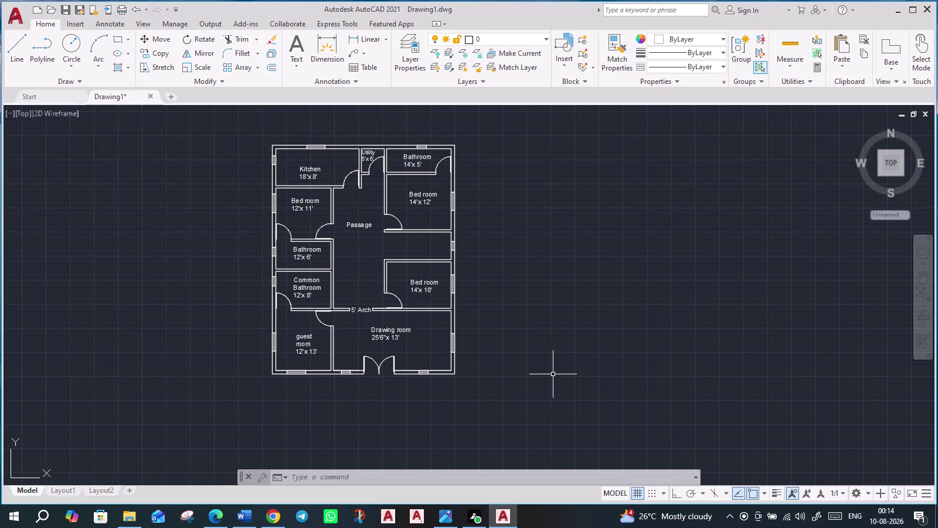
Open the Tool Palettes with TOOLPALETTES and scroll through the Architectural samples.
text(too)
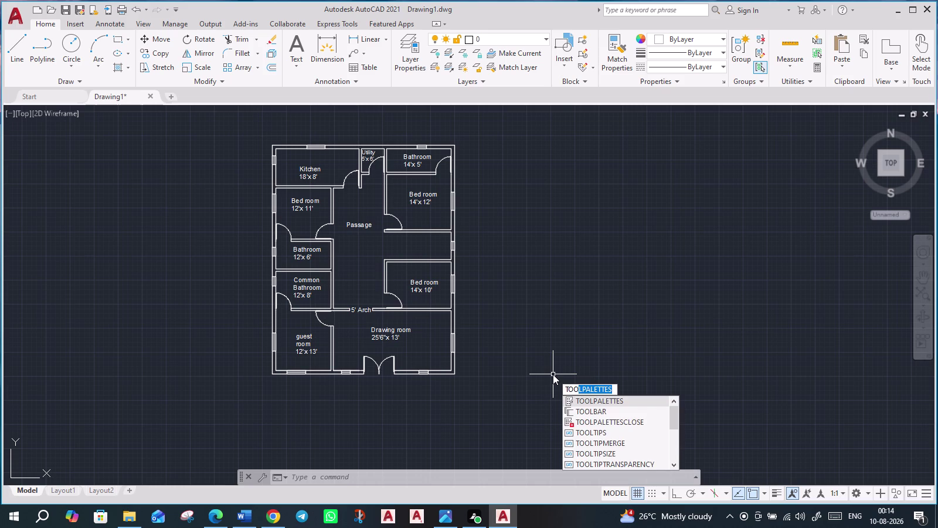
key(Return)
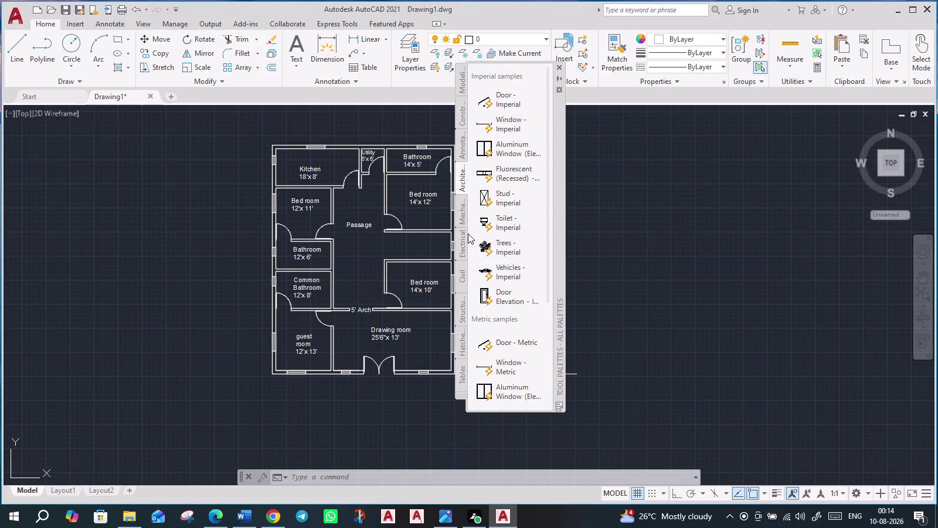
scroll(up, 3)
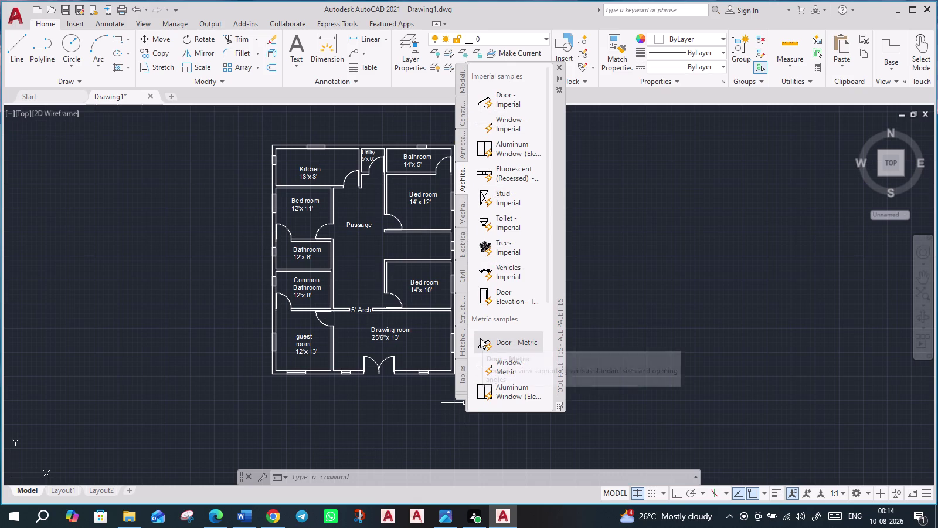
scroll(up, 3)
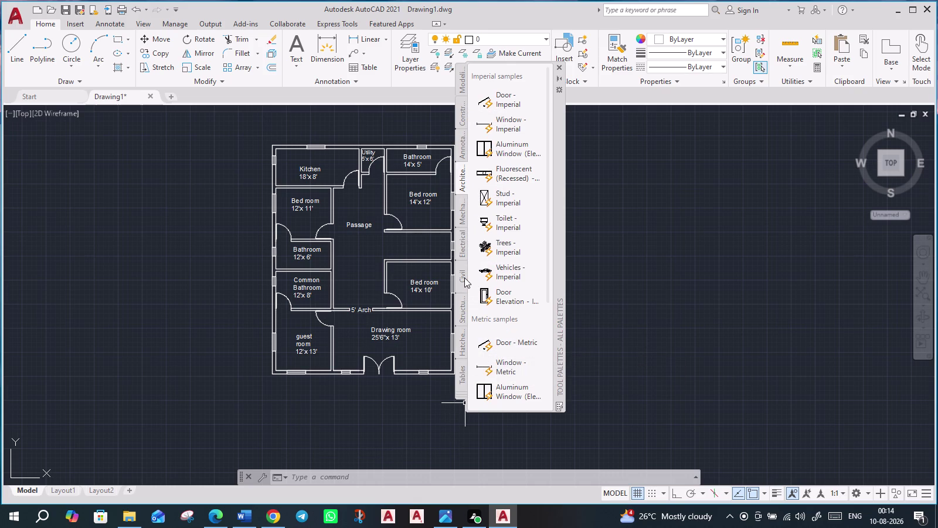
Browse the Civil sample blocks, then switch to the Annotation tab.
click(464, 277)
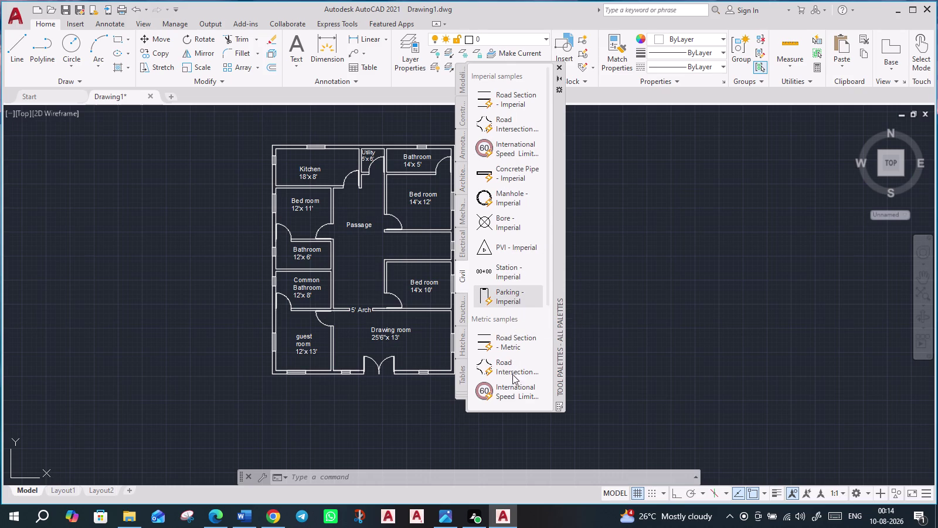
scroll(down, 3)
scroll(down, 3)
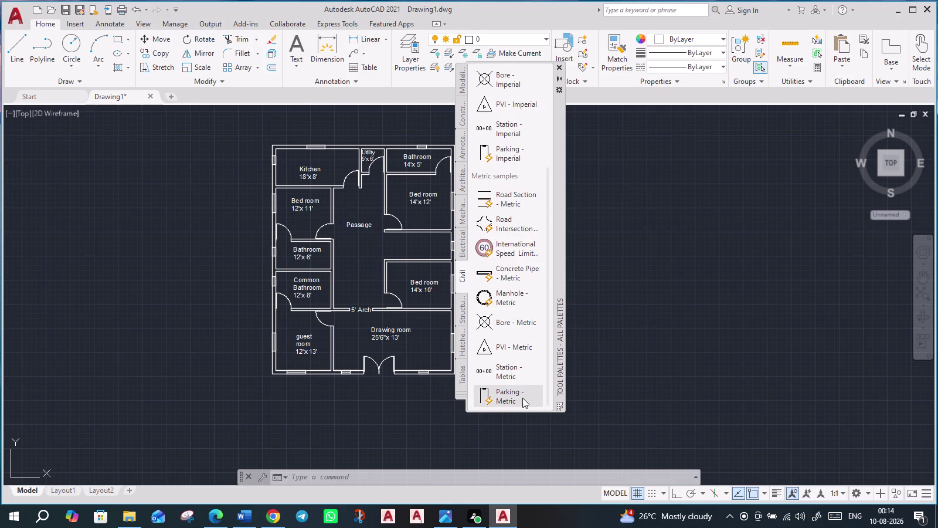
scroll(up, 3)
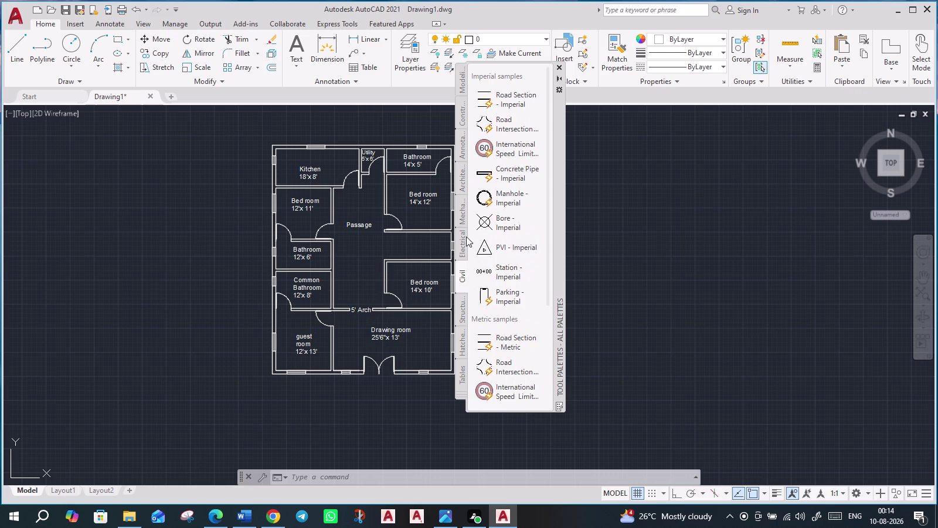
click(461, 152)
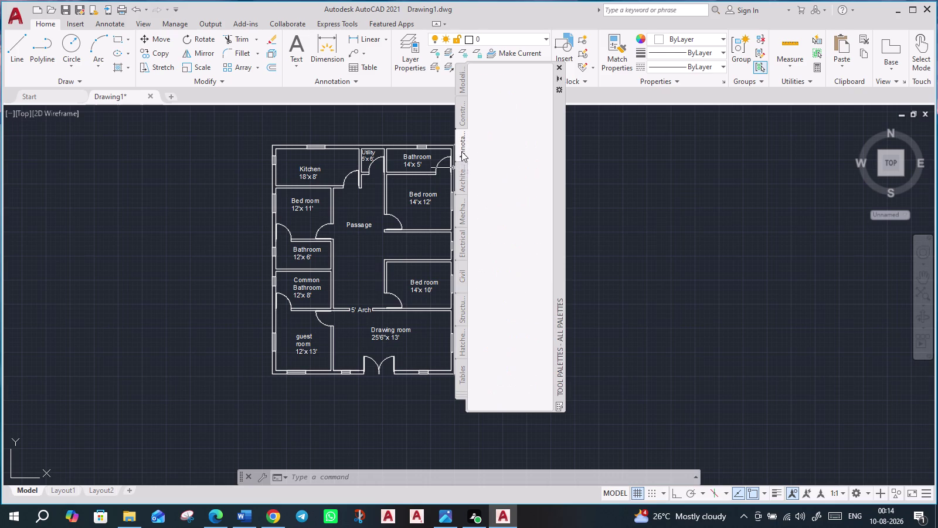
Pick the Toilet - Imperial block from the Architectural palette for insertion.
click(462, 185)
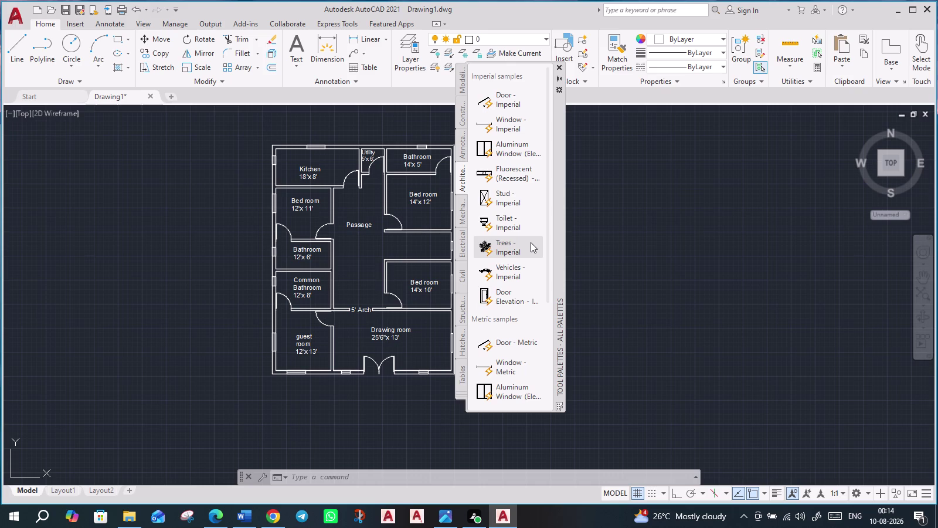
scroll(down, 3)
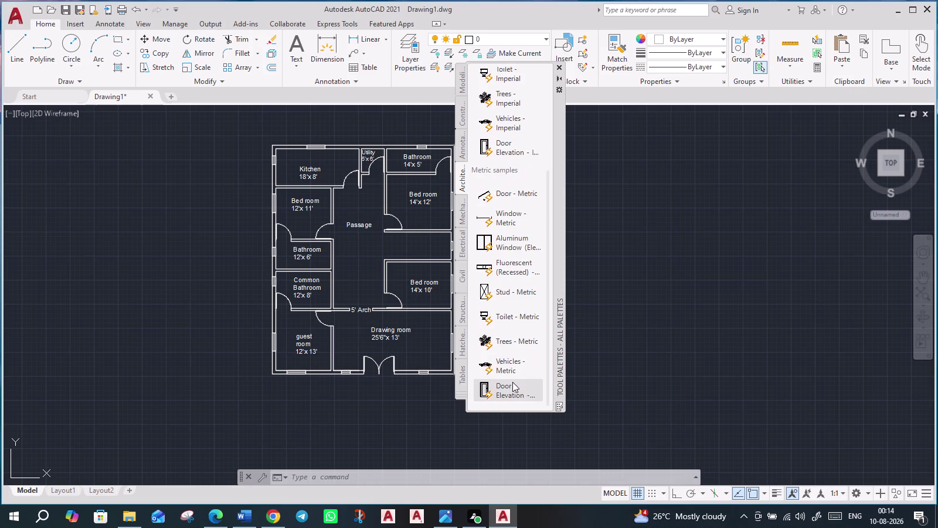
scroll(down, 3)
scroll(up, 3)
scroll(up, 3)
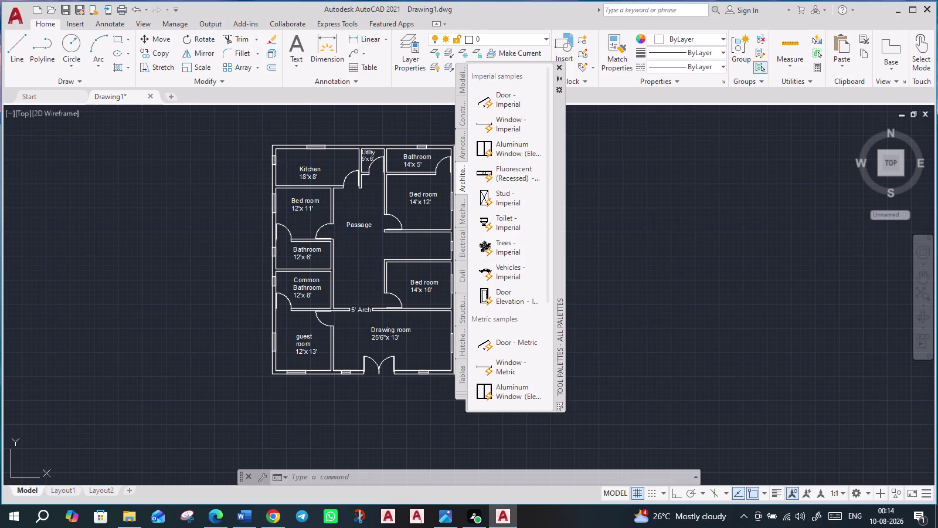
click(500, 222)
Zoom and pan the floor plan over to the left-side bathrooms.
scroll(up, 3)
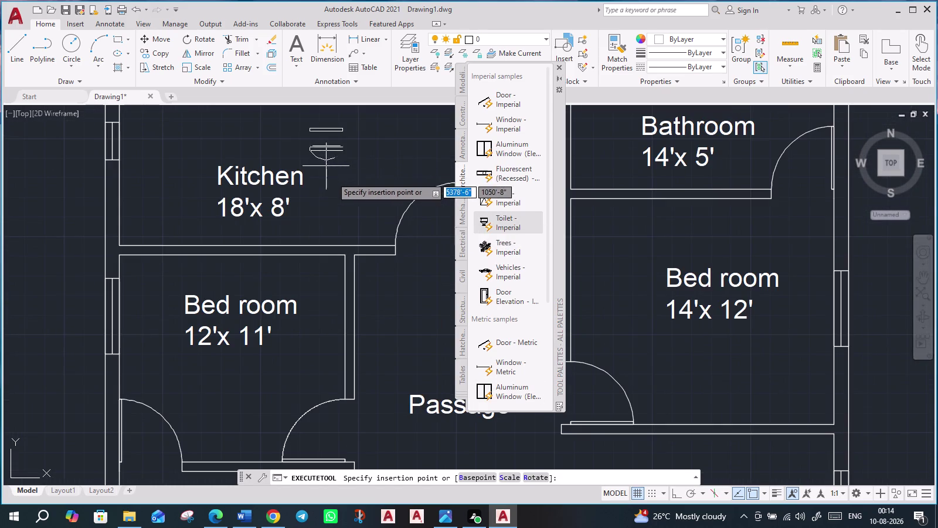
scroll(down, 3)
middle_drag(720, 354, 646, 373)
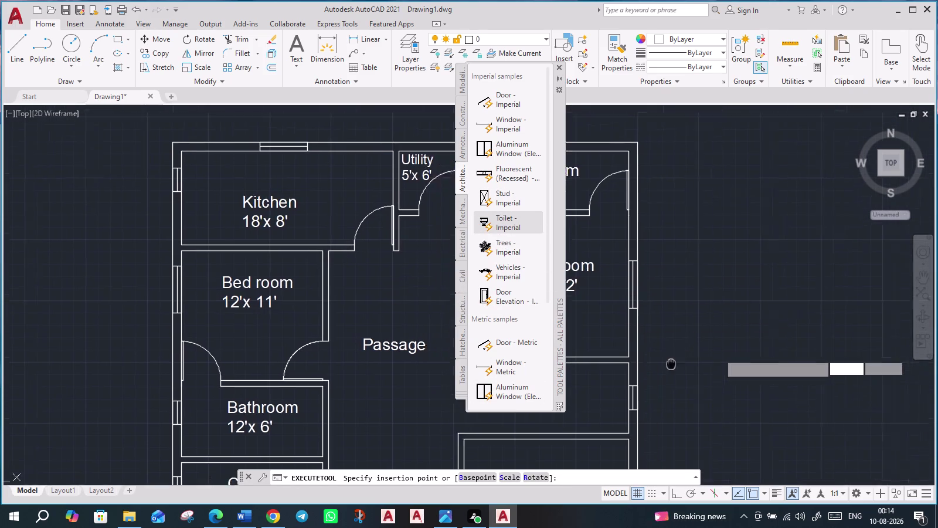
middle_drag(646, 373, 479, 313)
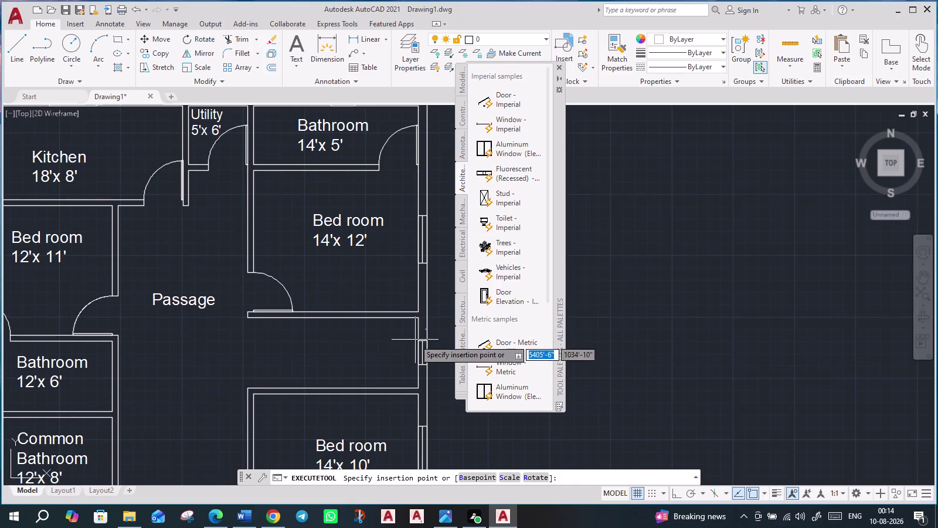
scroll(down, 3)
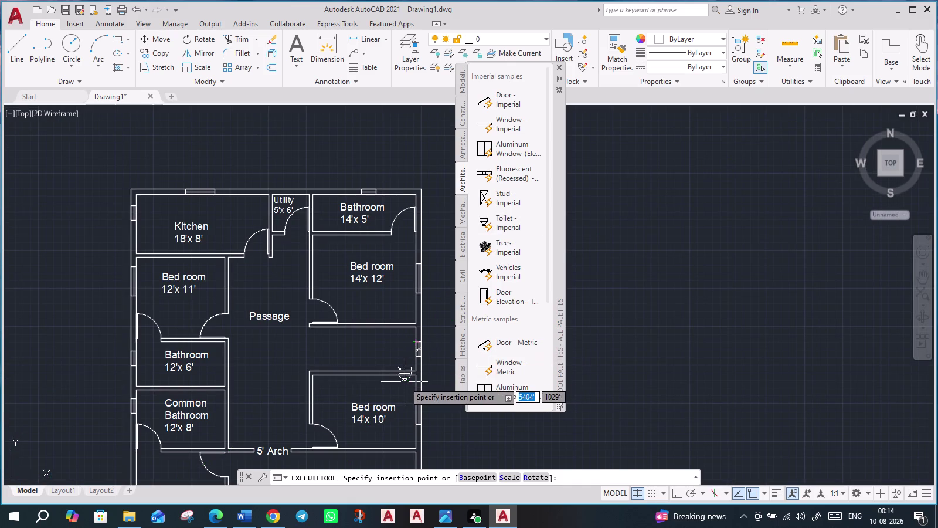
middle_drag(404, 372, 449, 279)
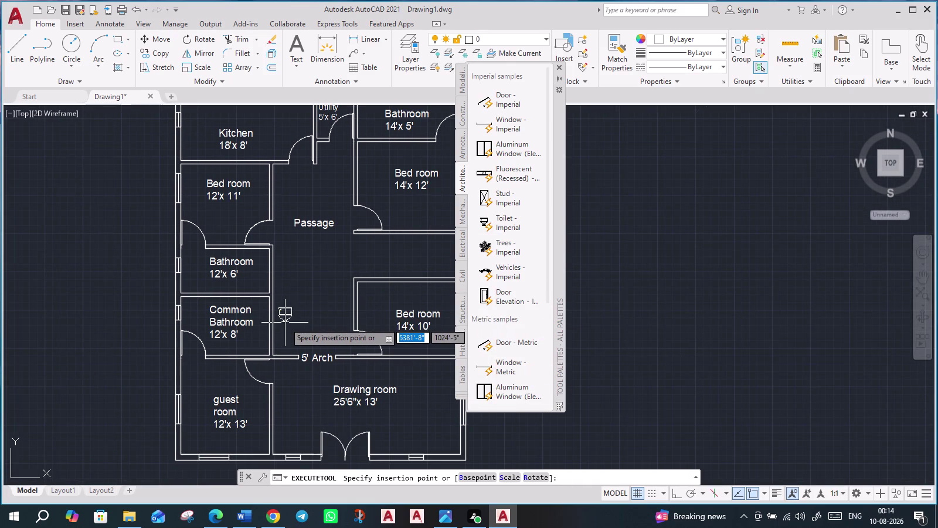
scroll(up, 3)
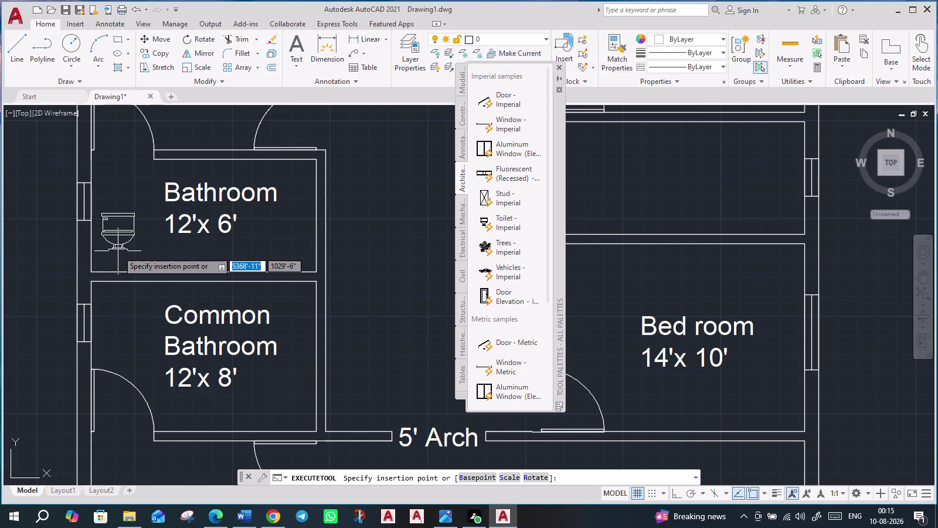
key(space)
key(space)
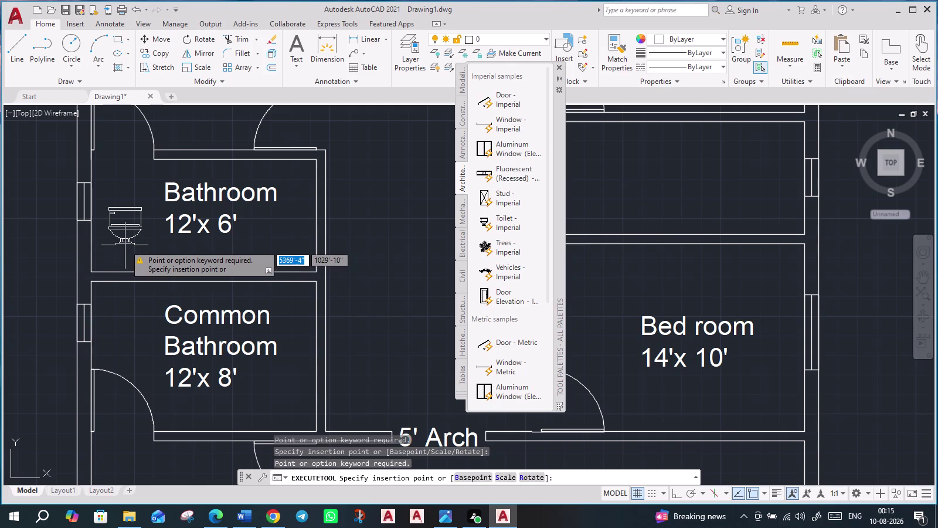
Rotate the toilet 90 degrees and insert it against the 12'x6' bathroom's left wall.
key(r)
key(Return)
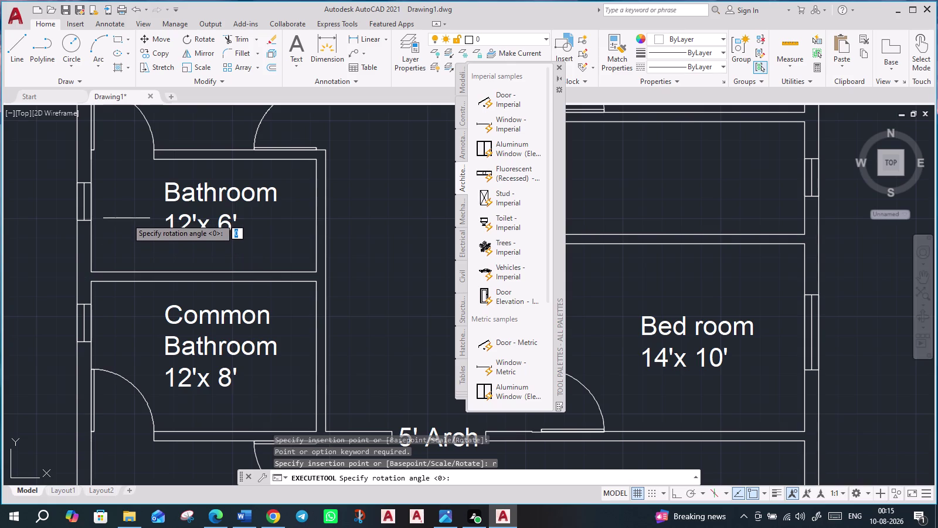
text(9)
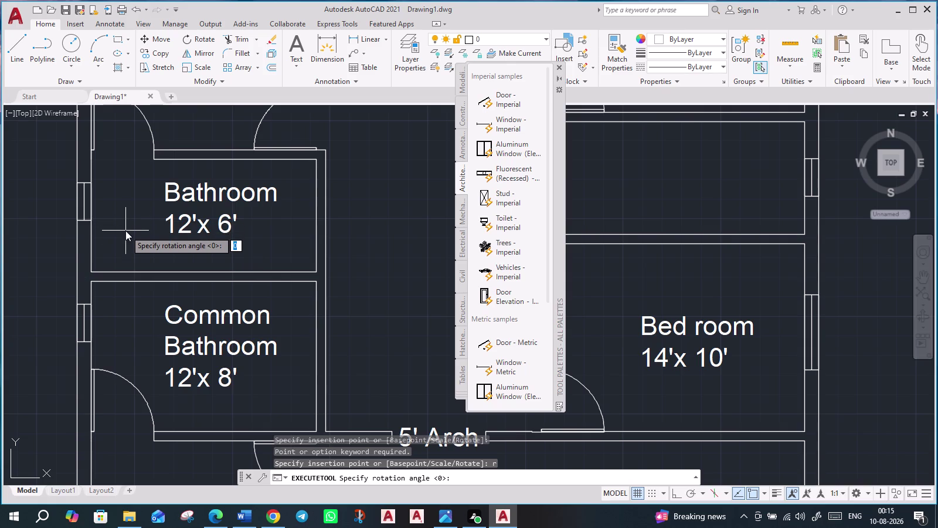
text(0)
key(Return)
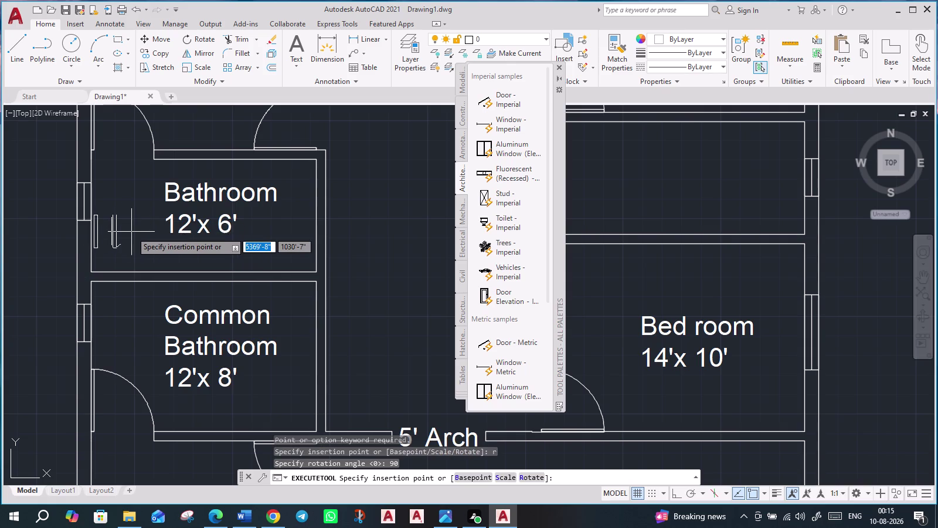
scroll(up, 3)
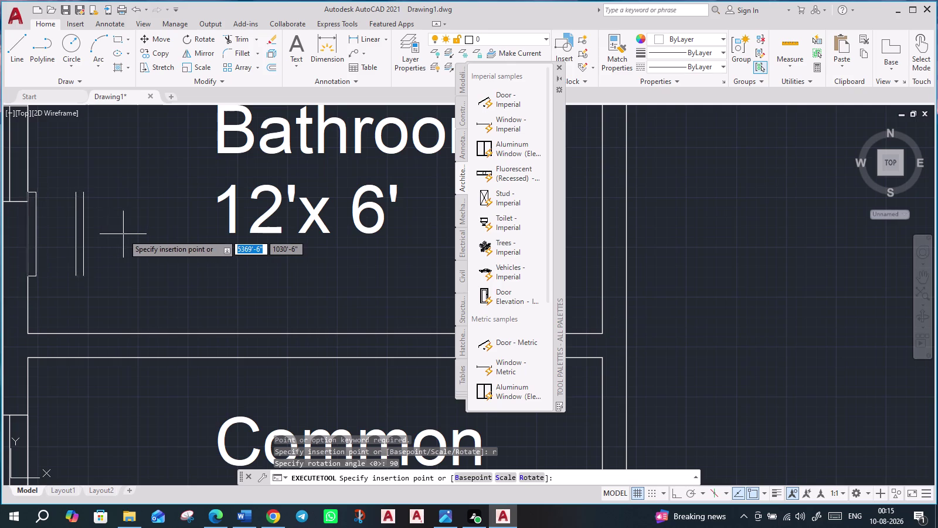
click(124, 254)
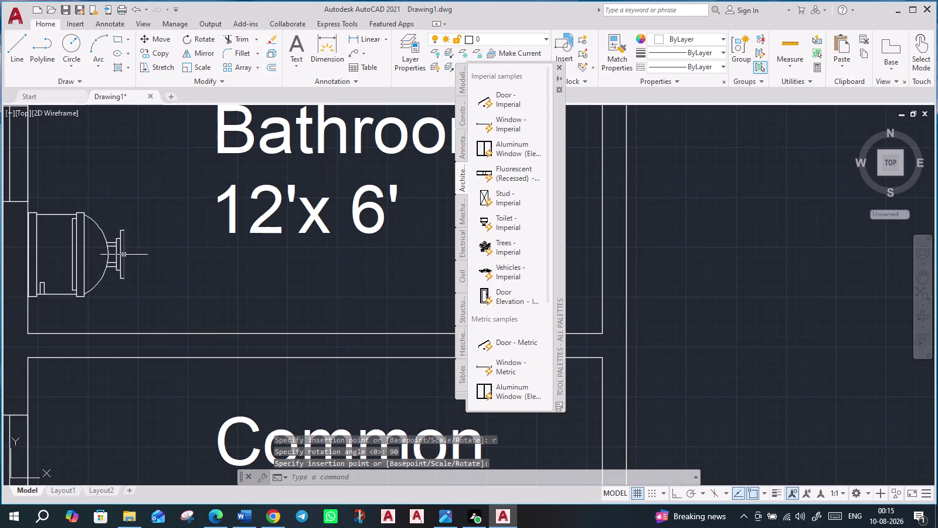
scroll(down, 3)
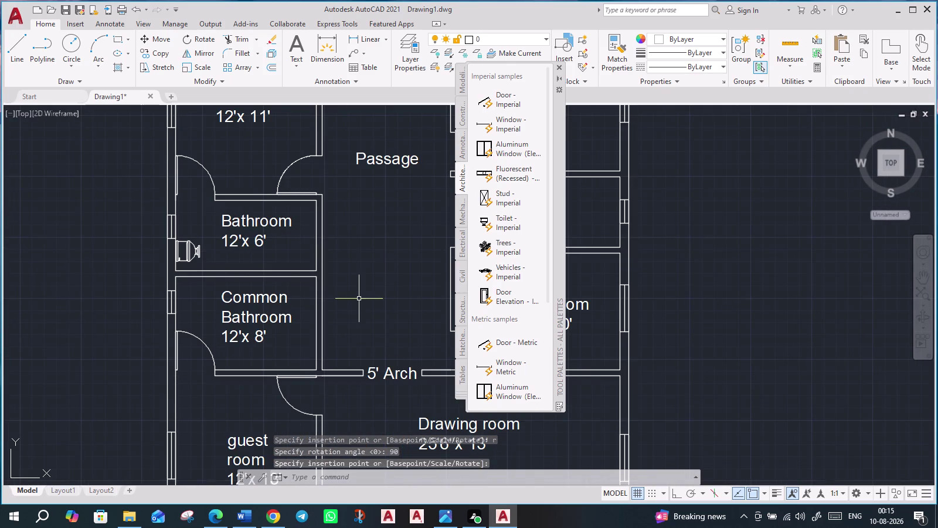
scroll(up, 3)
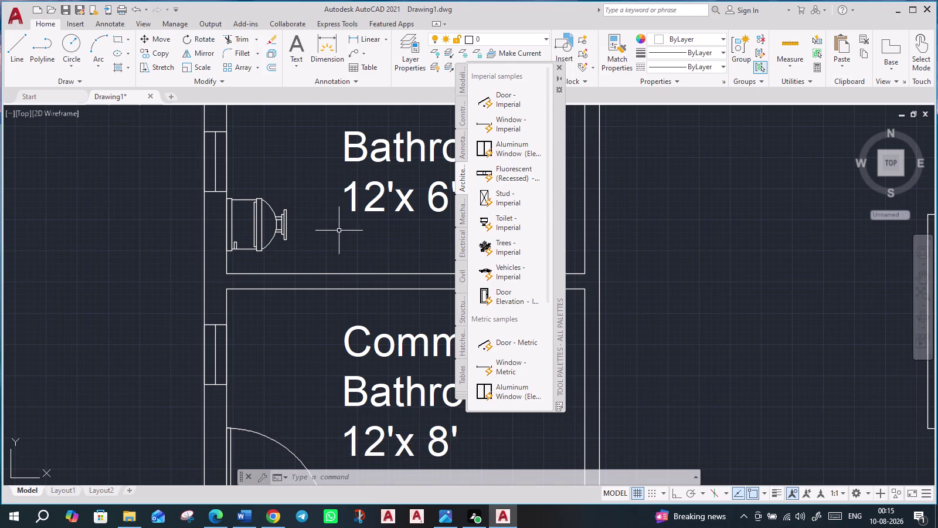
scroll(down, 3)
scroll(down, 3)
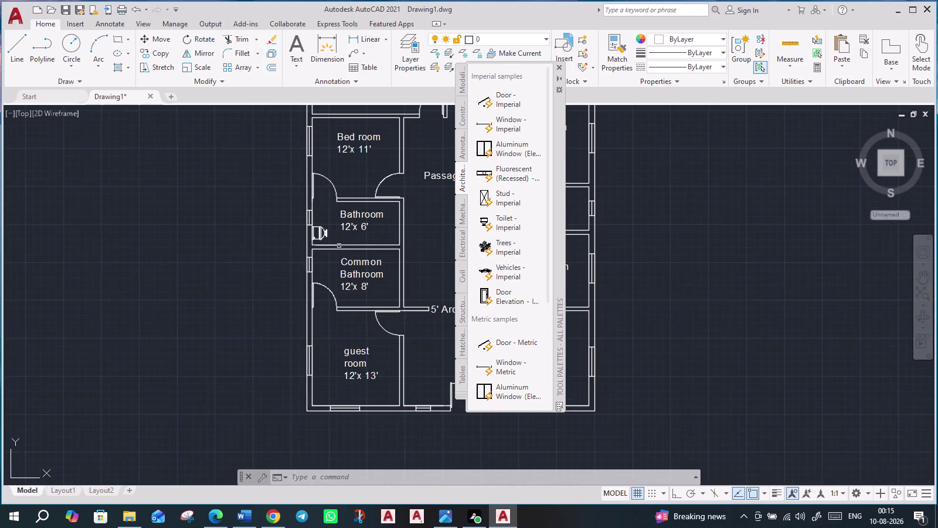
scroll(up, 3)
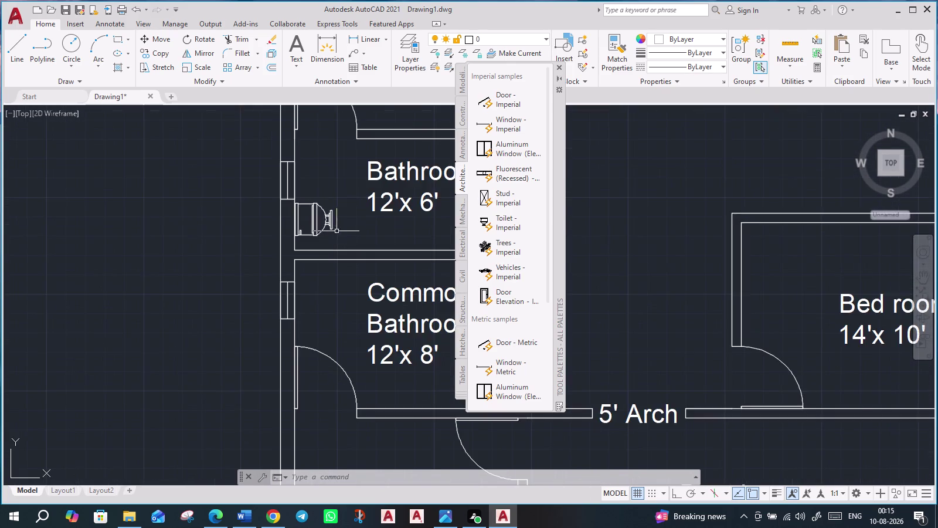
scroll(up, 3)
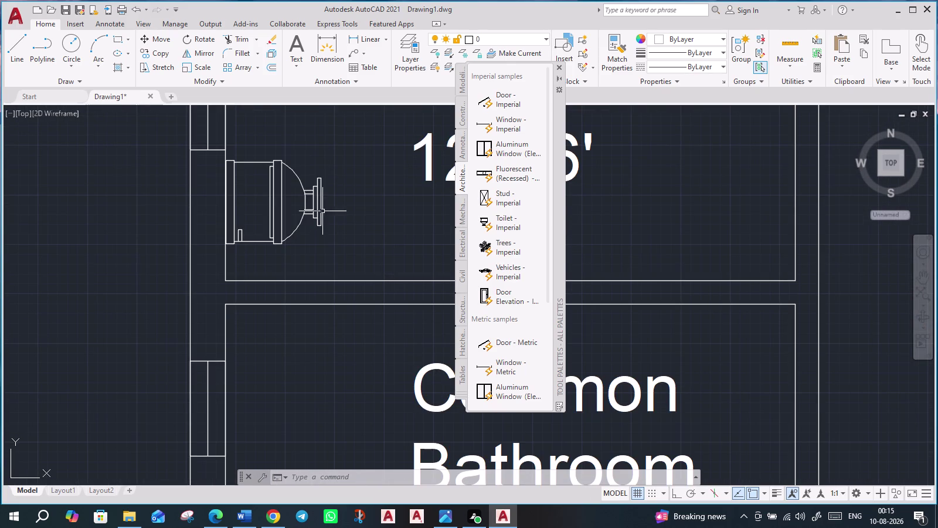
click(321, 209)
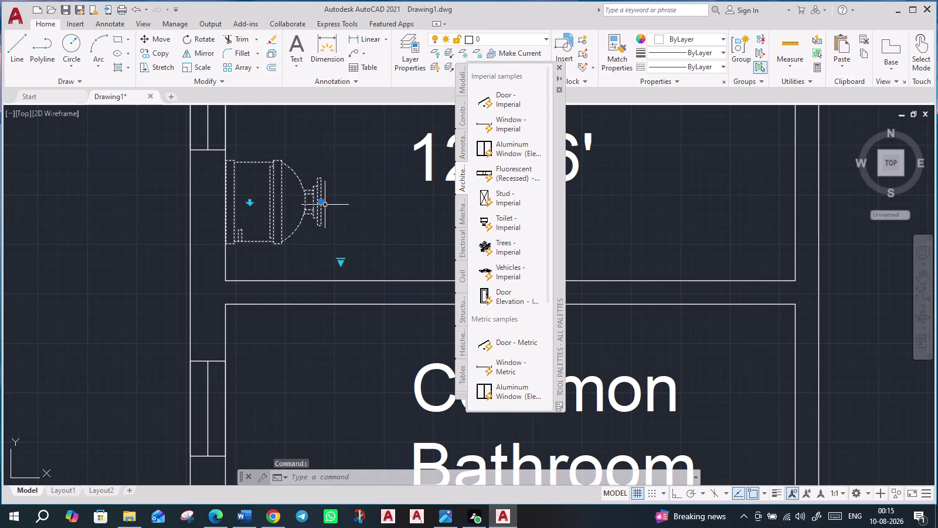
drag(323, 203, 368, 203)
click(368, 203)
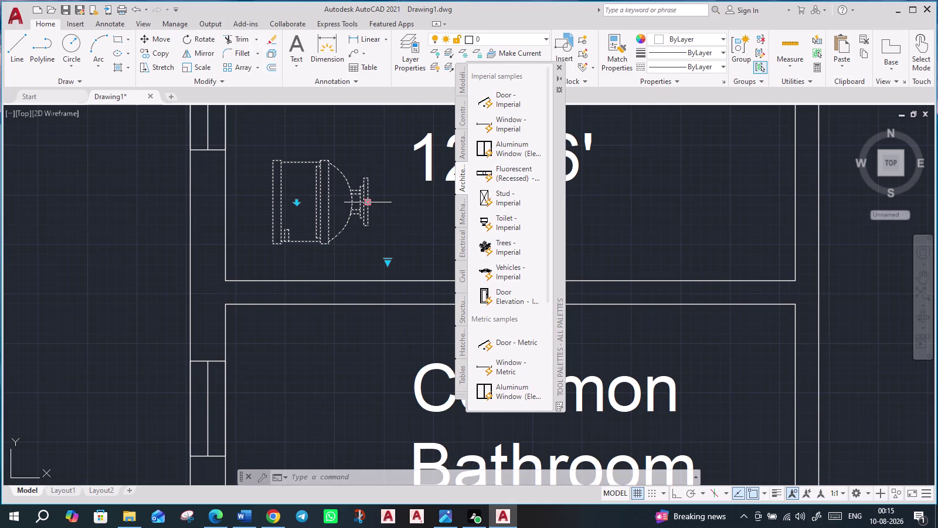
Grip-move the toilet by its base point to the 12'x6' bathroom's right wall.
scroll(down, 3)
middle_drag(385, 232, 147, 261)
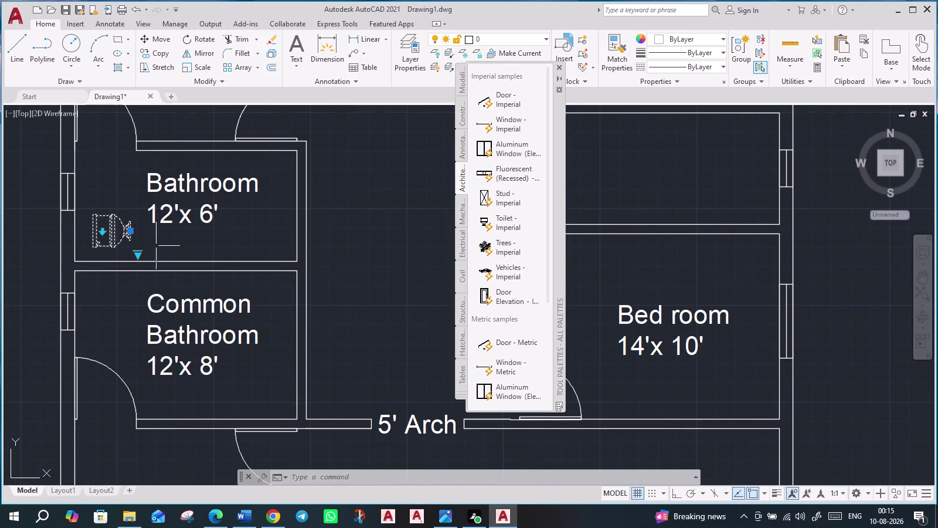
scroll(down, 3)
scroll(up, 3)
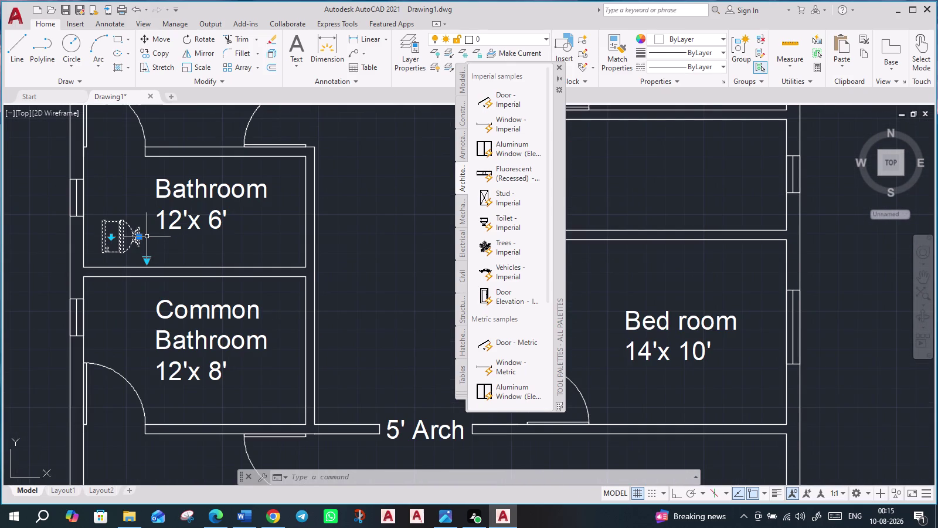
click(139, 237)
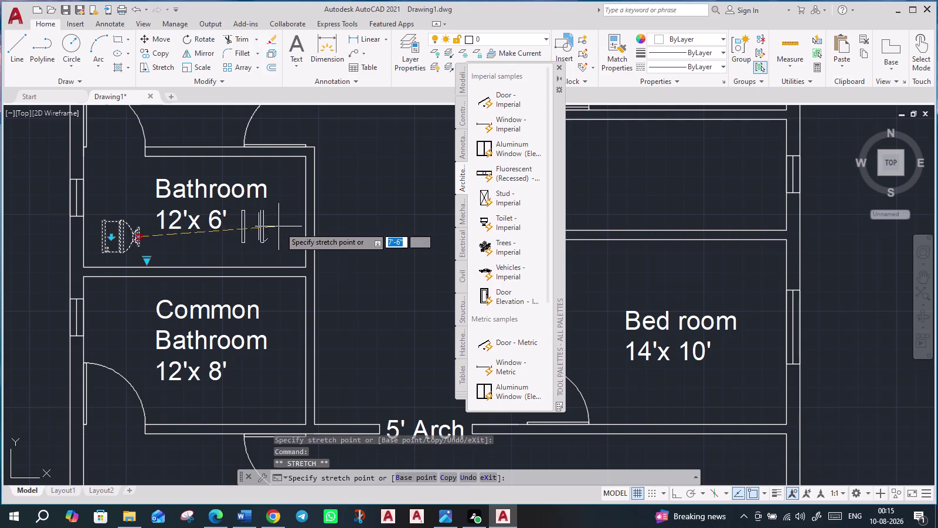
scroll(up, 3)
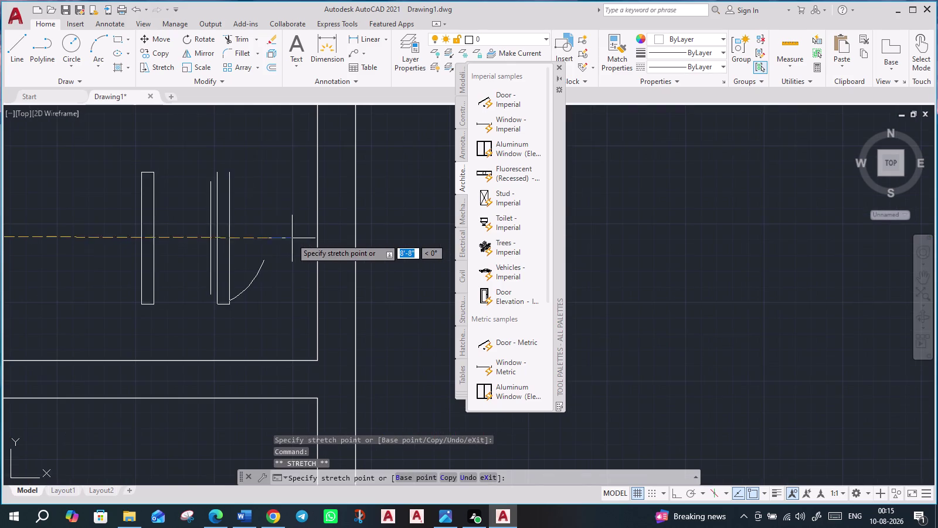
click(317, 236)
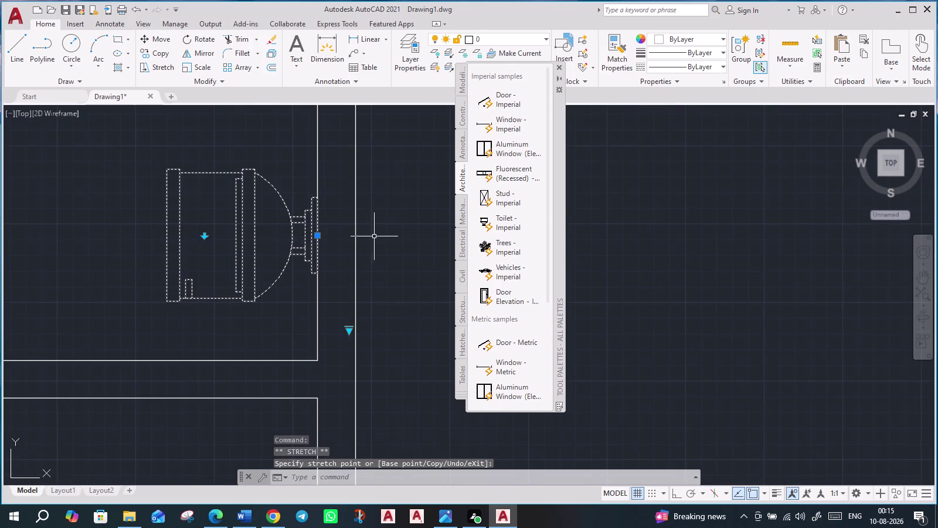
Cancel the stretch with Esc and pan the floor plan to the left.
scroll(down, 3)
scroll(down, 3)
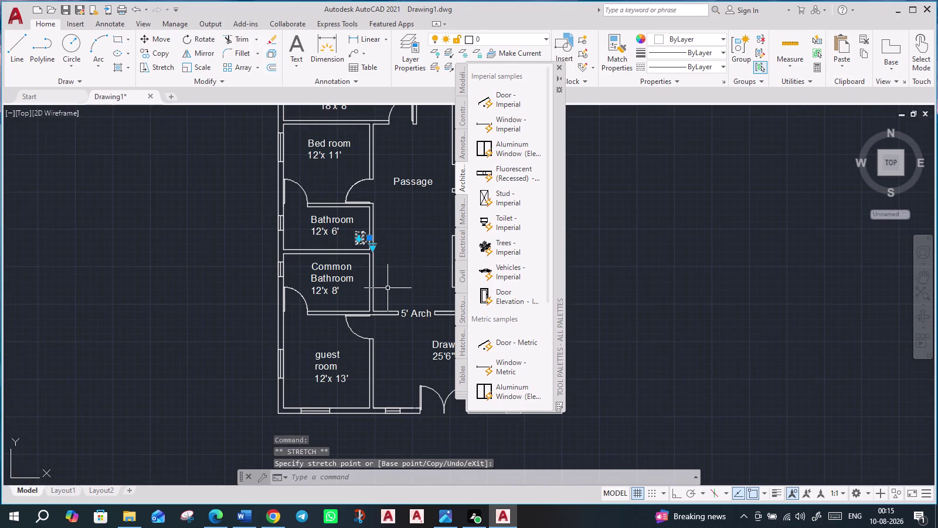
key(Escape)
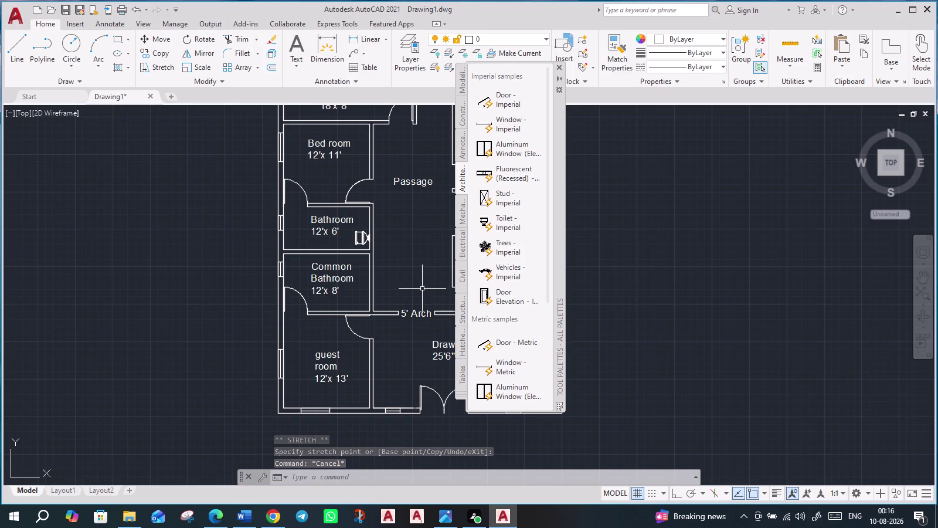
middle_drag(419, 286, 281, 294)
scroll(down, 3)
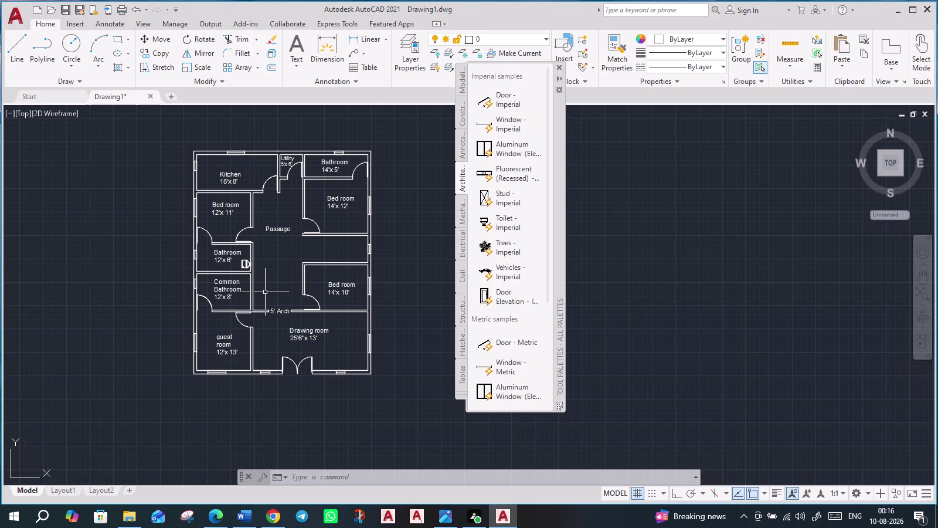
middle_drag(264, 292, 213, 336)
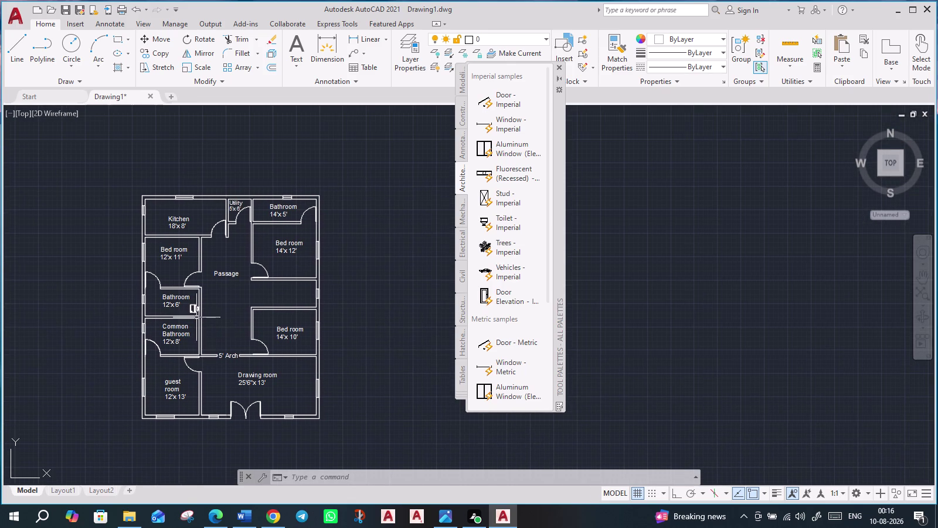
Copy the toilet from the 12'x6' bathroom into the 14'x5' bathroom using CO.
scroll(up, 3)
click(193, 293)
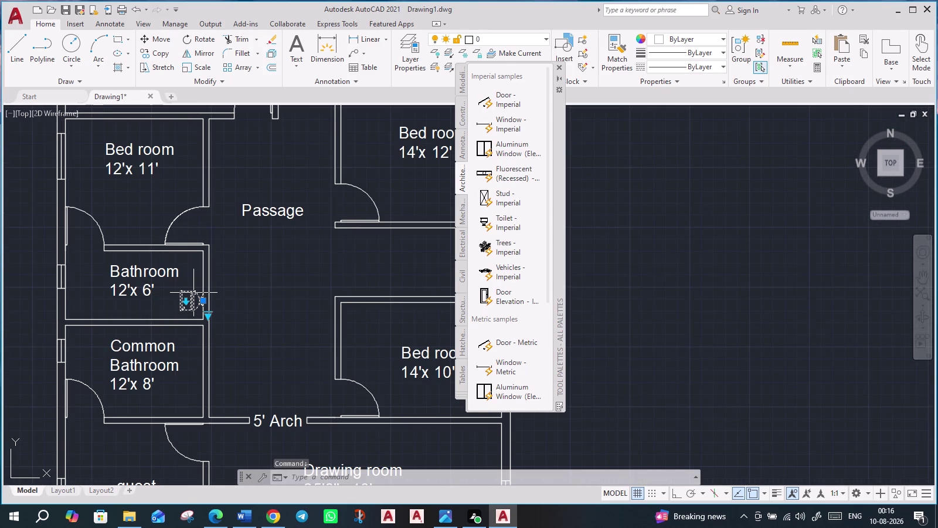
text(co)
key(Return)
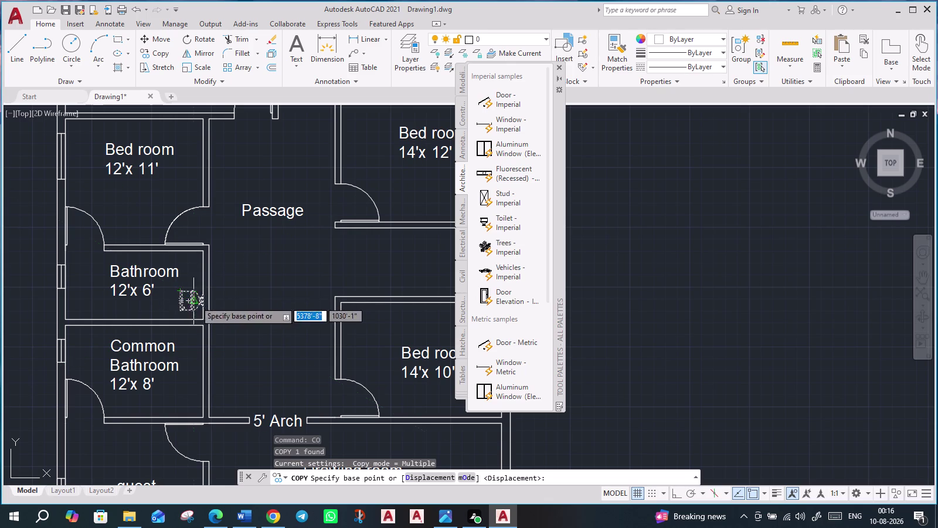
click(203, 300)
middle_drag(296, 163, 204, 527)
scroll(up, 3)
middle_drag(335, 438, 235, 292)
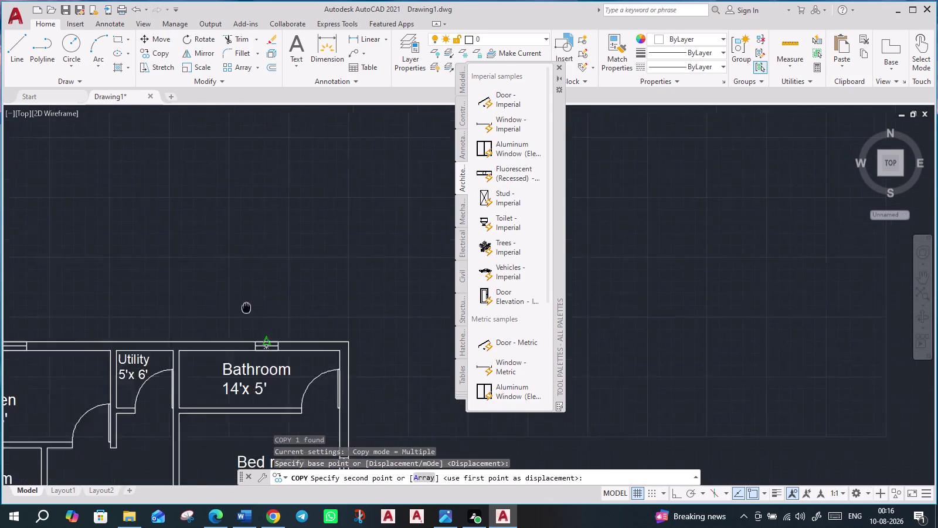
middle_drag(235, 292, 156, 179)
scroll(up, 3)
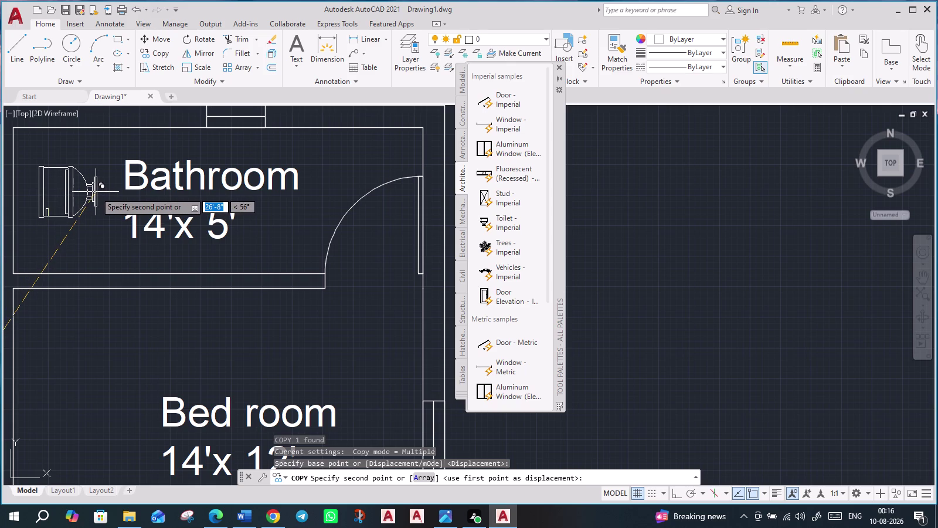
click(96, 192)
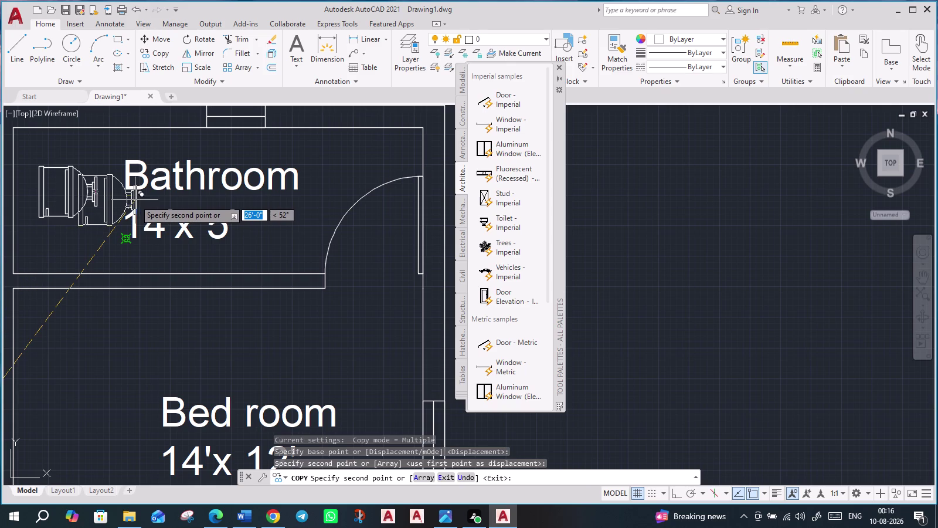
key(Escape)
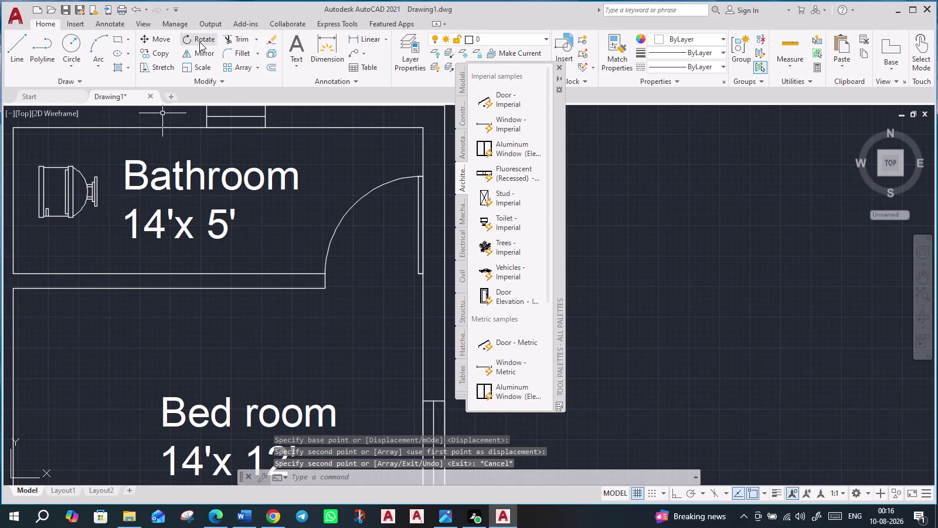
Rotate the copied toilet 180 degrees about a point on the toilet.
click(198, 40)
click(94, 200)
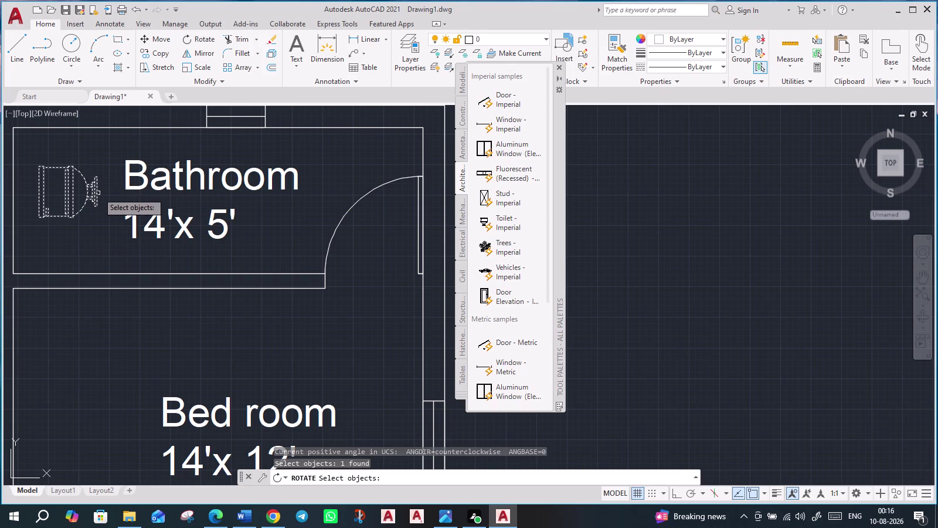
key(Return)
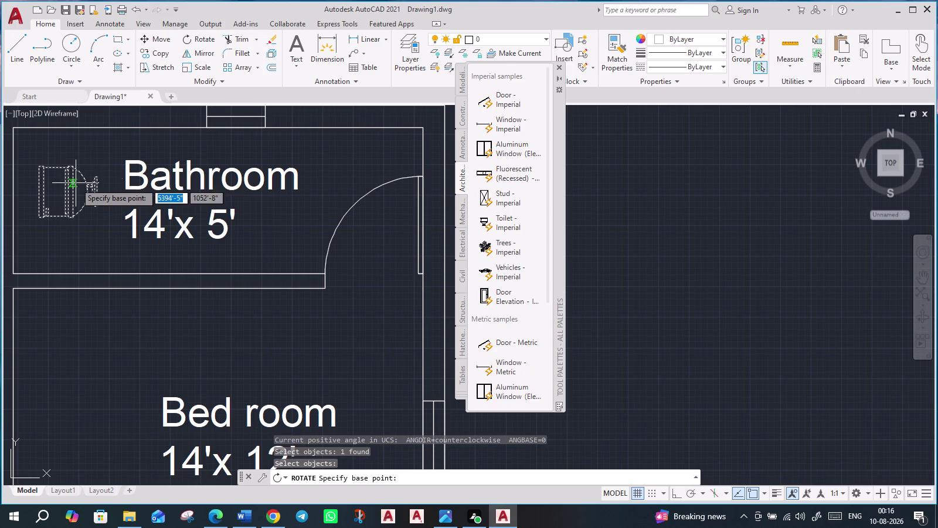
click(95, 181)
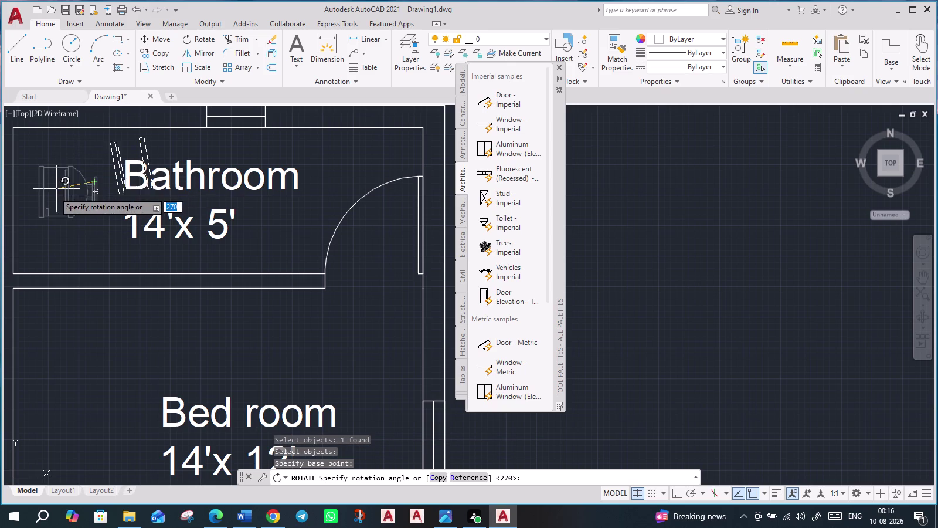
click(54, 177)
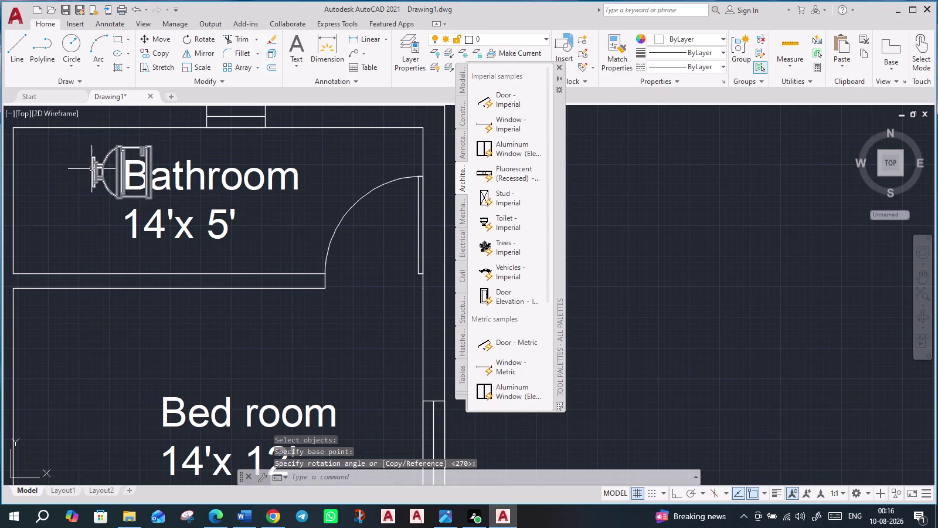
Grip-move the turned toilet against the 14'x5' bathroom's left wall.
click(94, 167)
click(92, 171)
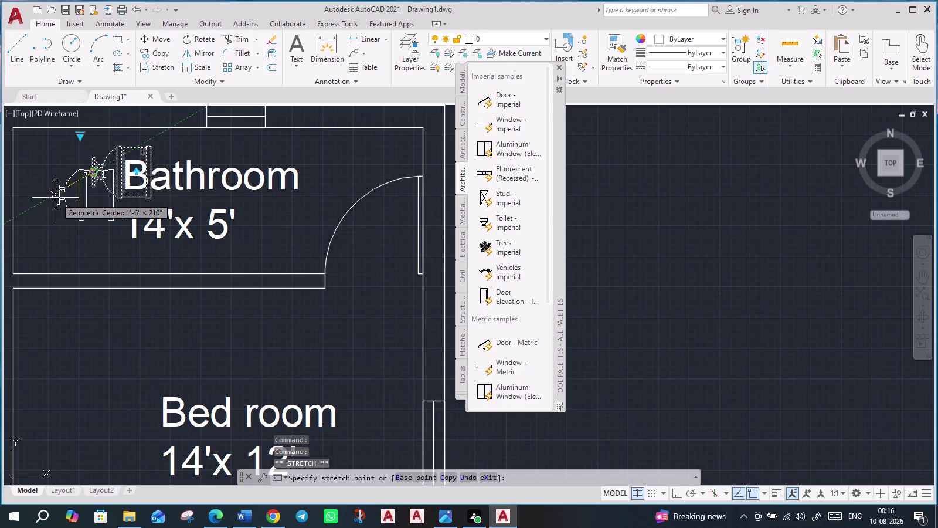
middle_drag(55, 198, 157, 198)
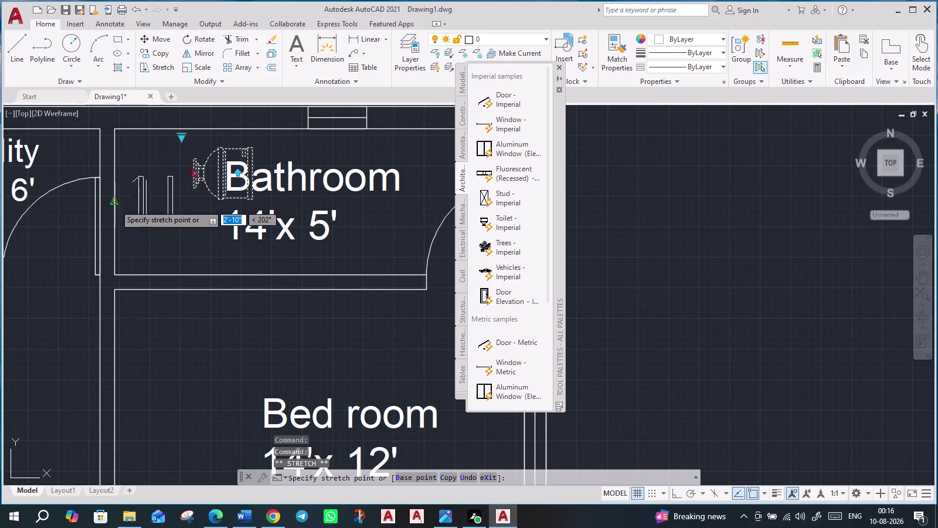
scroll(up, 3)
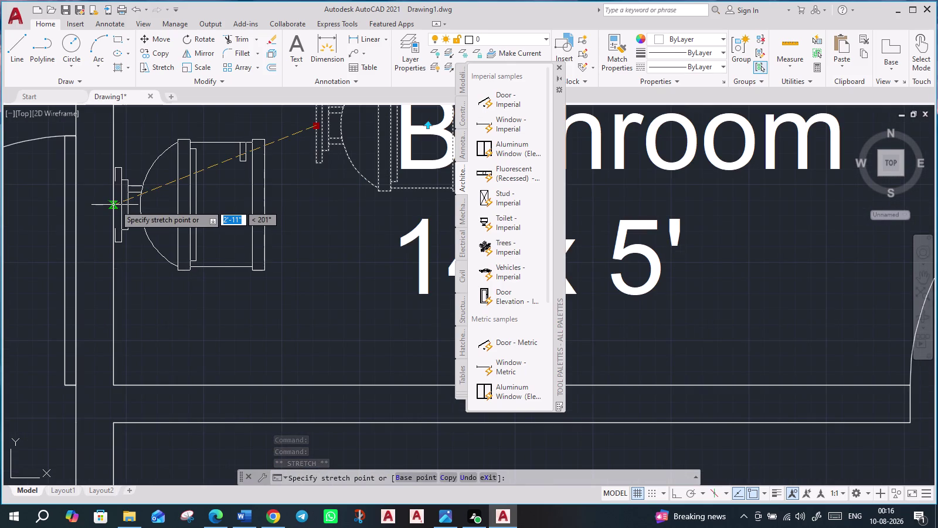
click(114, 205)
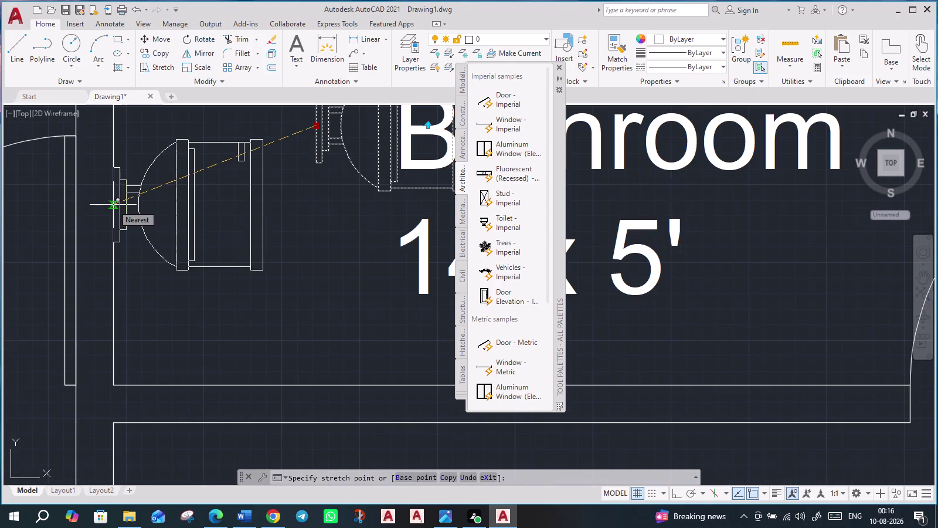
scroll(down, 3)
scroll(down, 3)
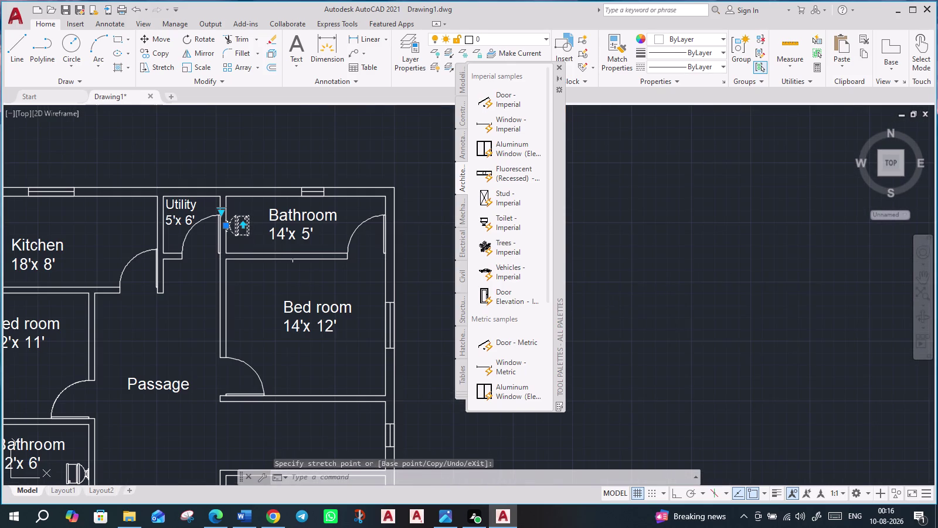
key(Escape)
scroll(down, 3)
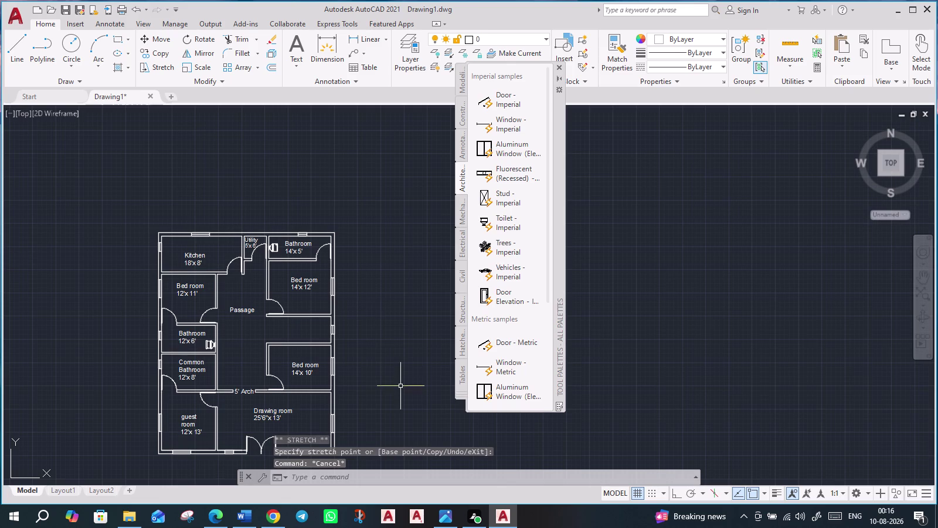
middle_drag(400, 386, 371, 348)
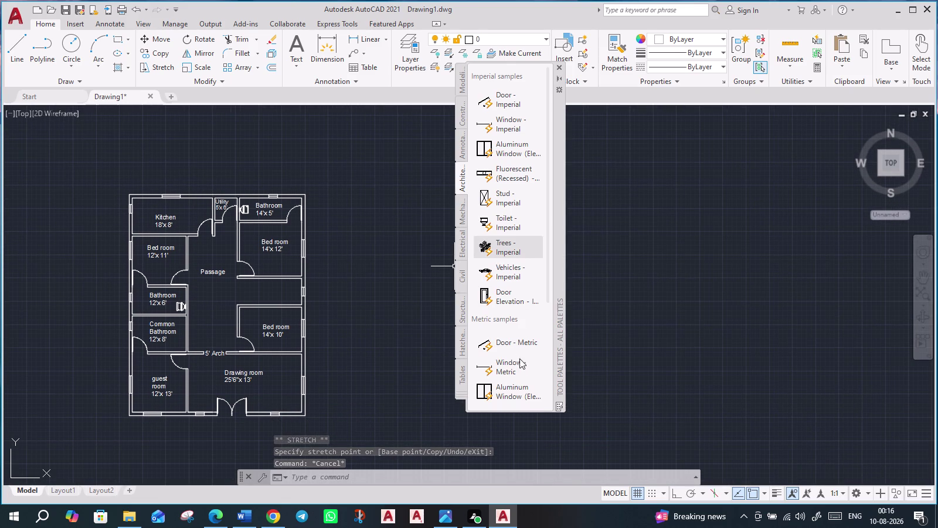
scroll(down, 3)
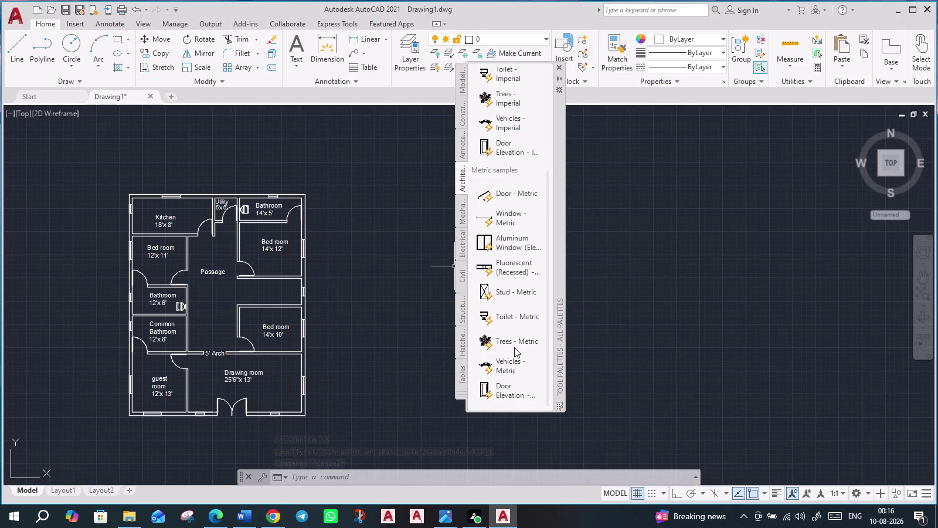
scroll(down, 3)
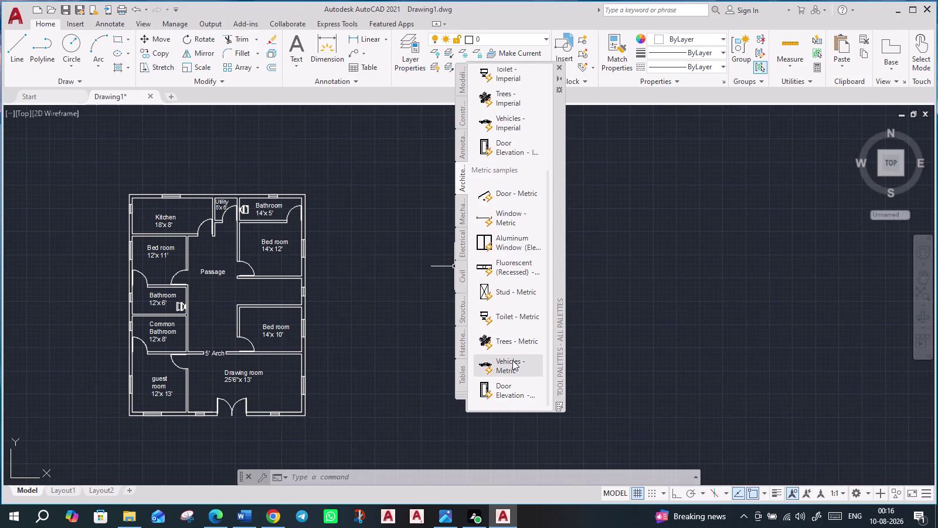